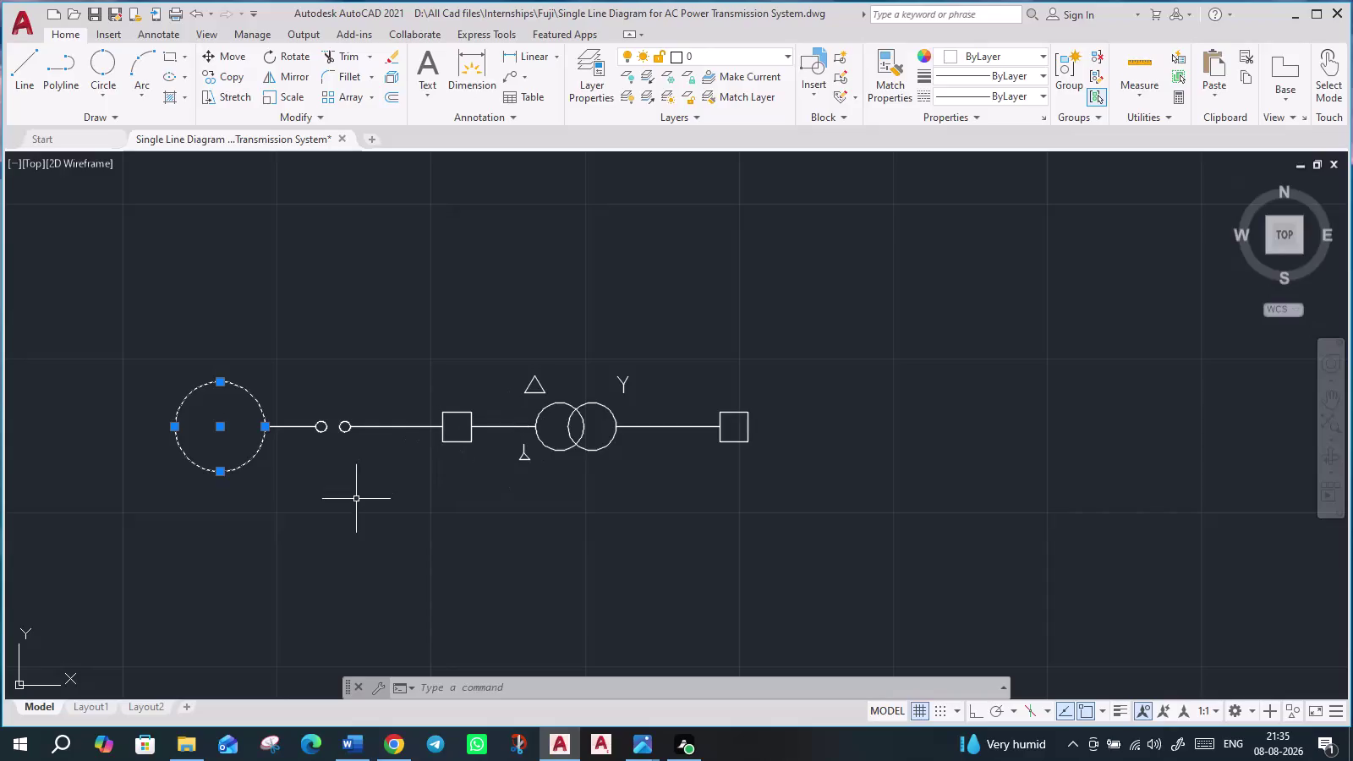
Pan the single line diagram slightly left and up to reframe it for drawing.
middle_drag(893, 586, 846, 583)
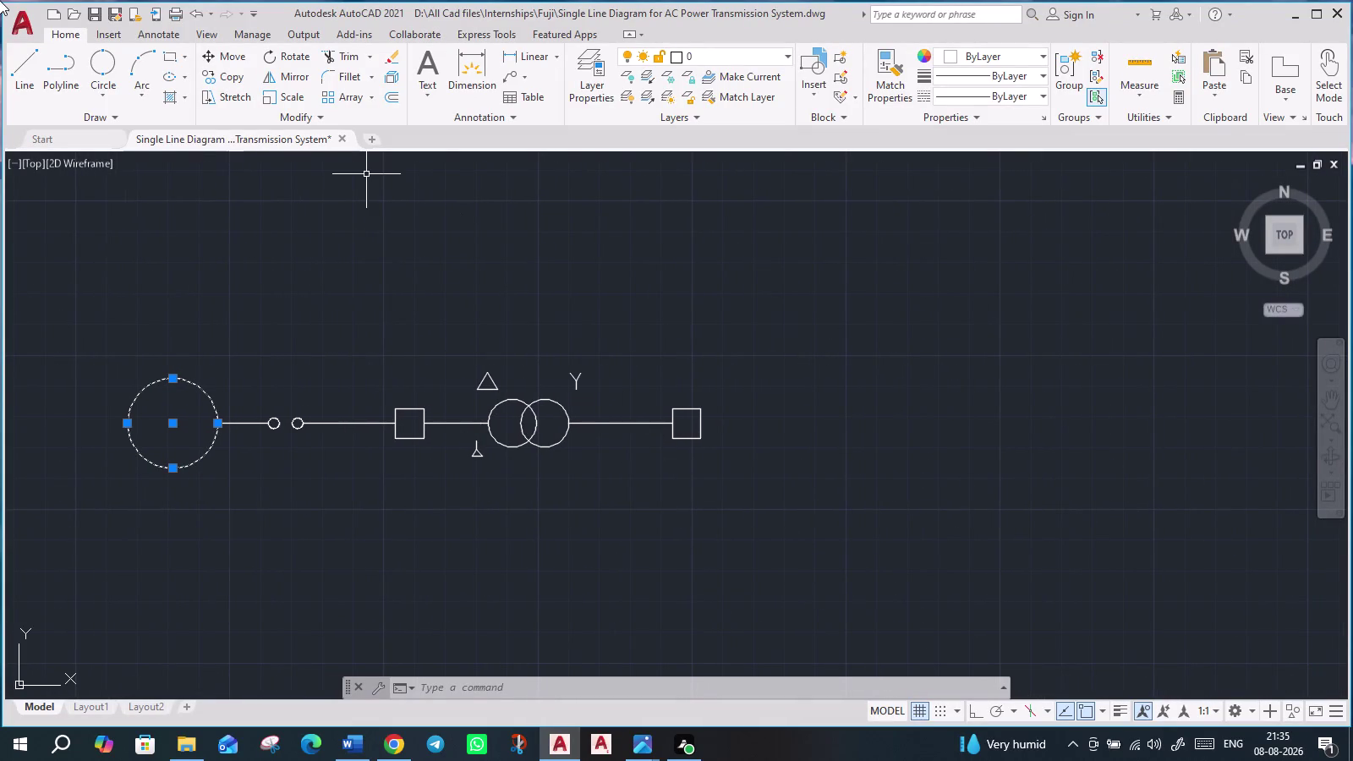
click(17, 77)
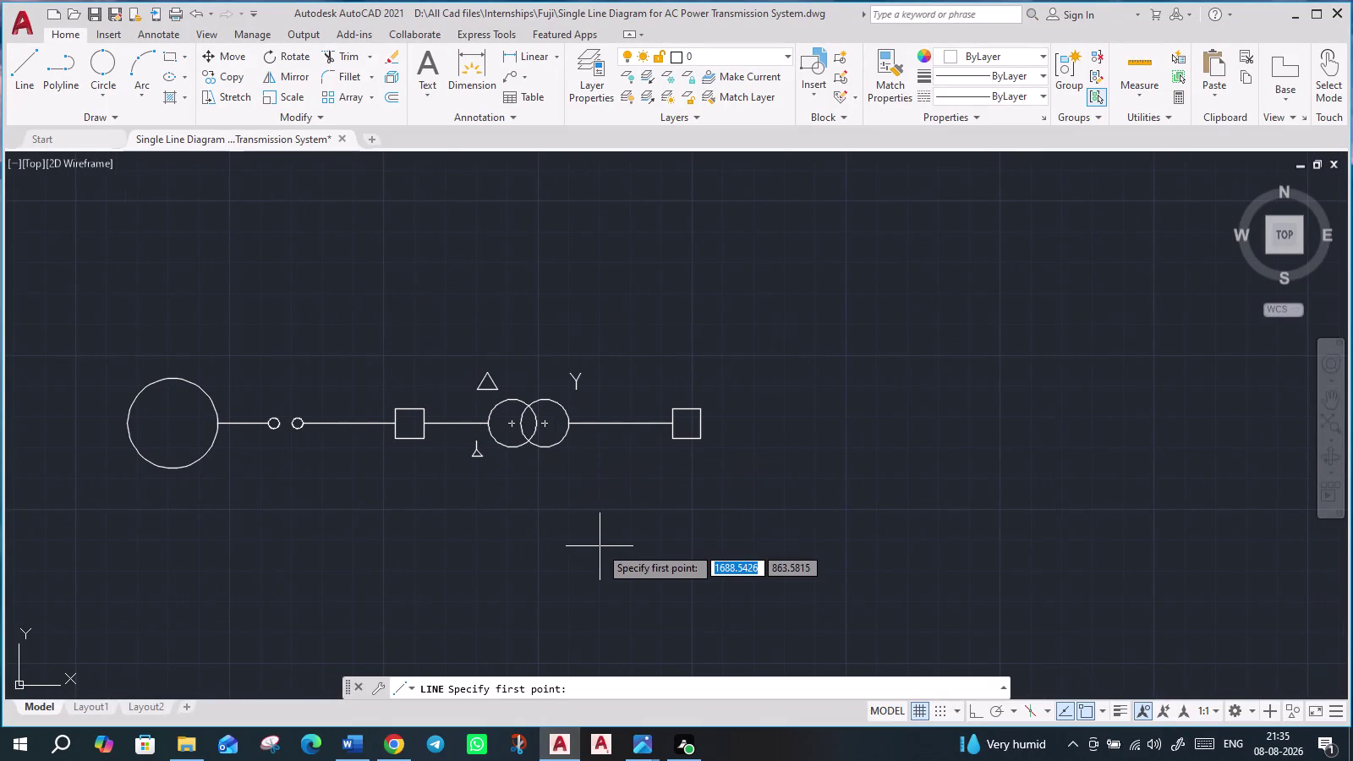
With Ortho on, draw a short vertical tap line down from the transformer's right-hand connector.
click(619, 423)
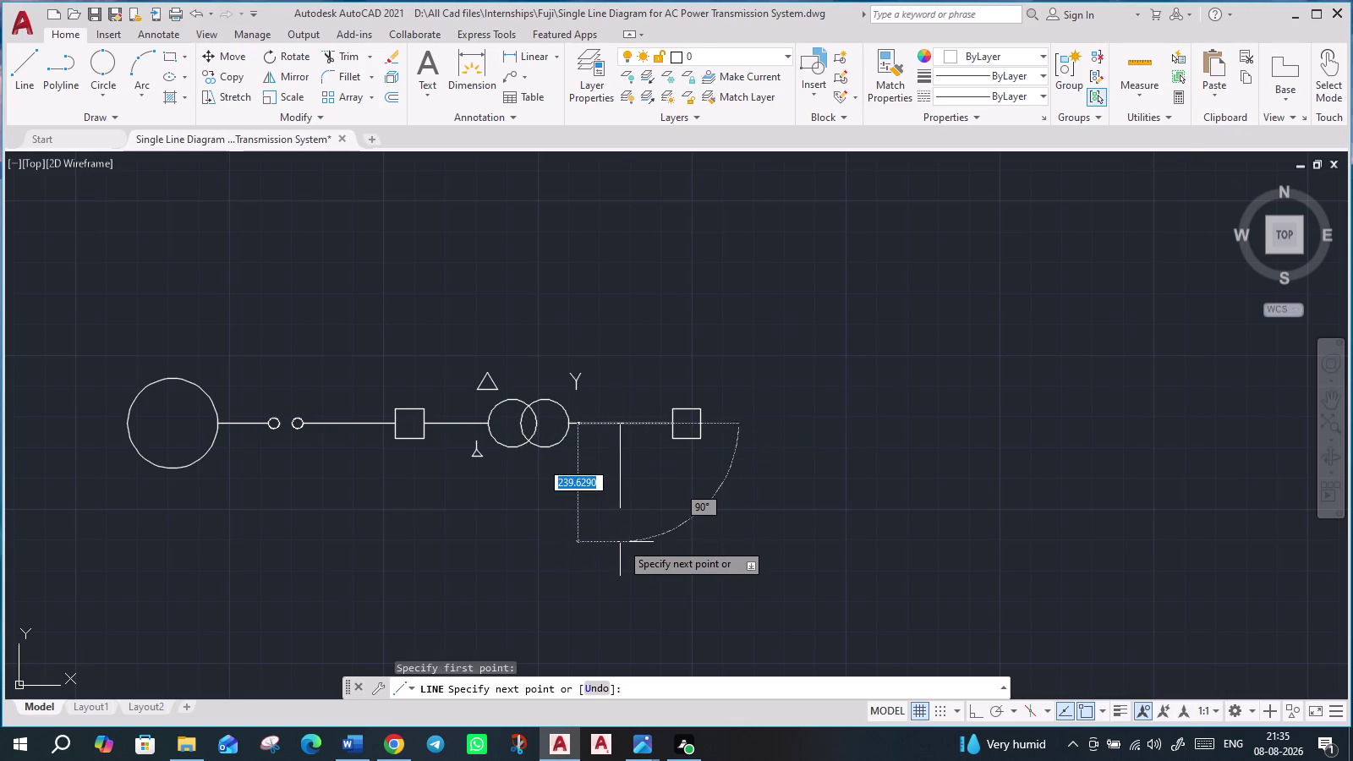
key(F8)
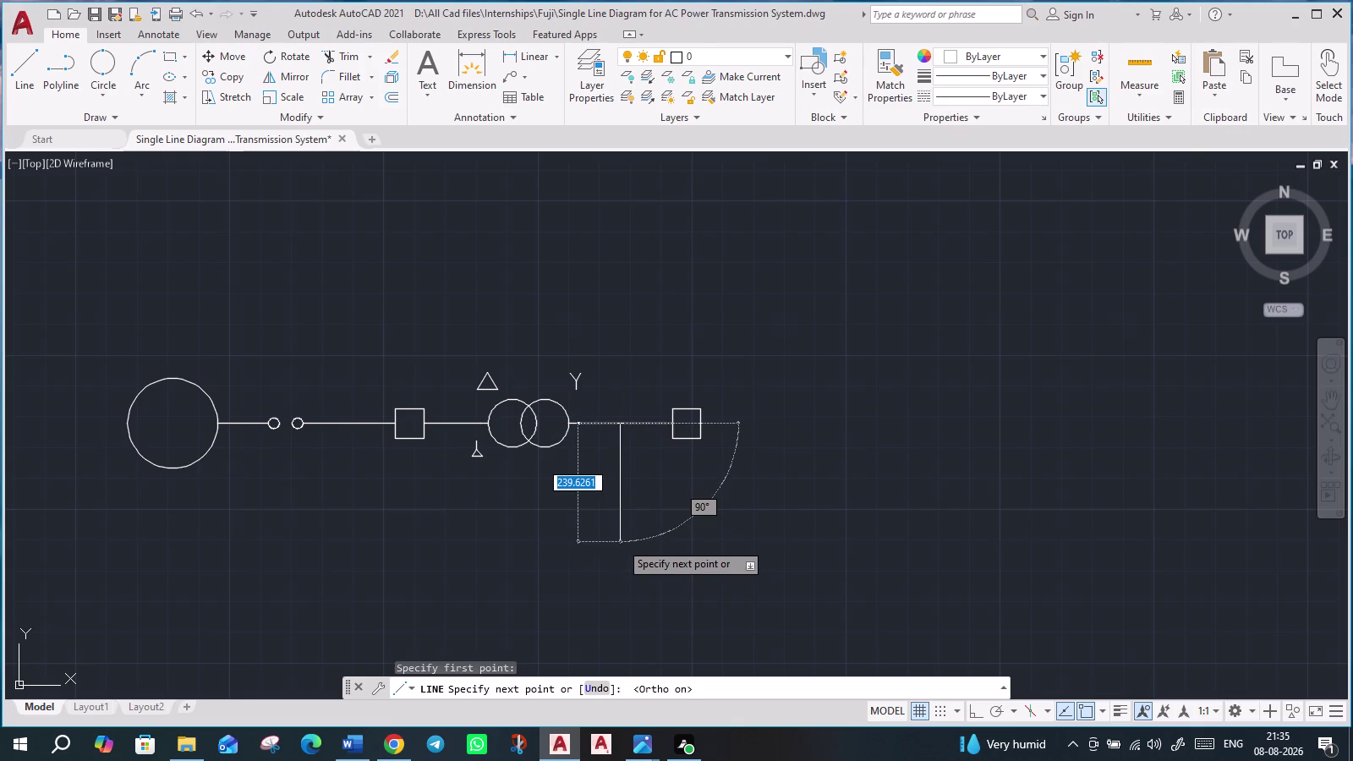
click(621, 476)
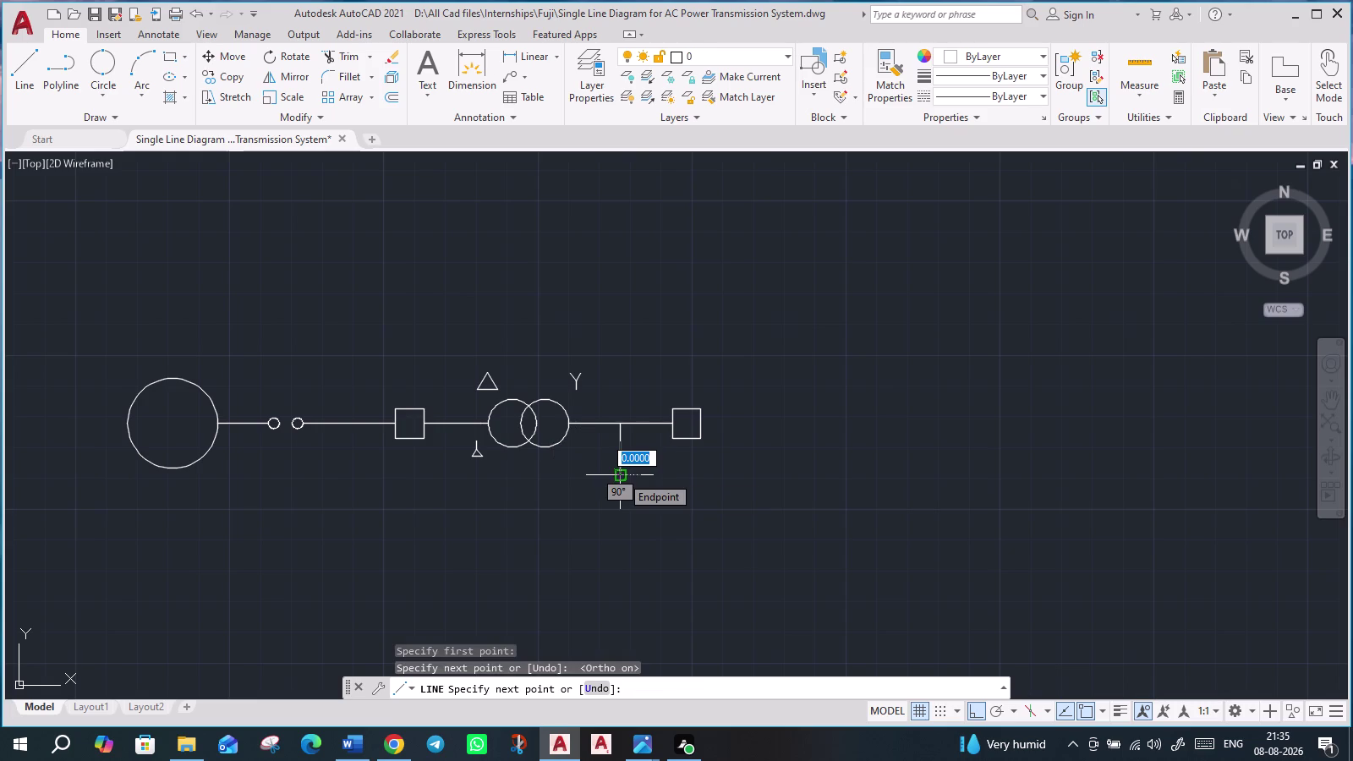
key(Escape)
key(l)
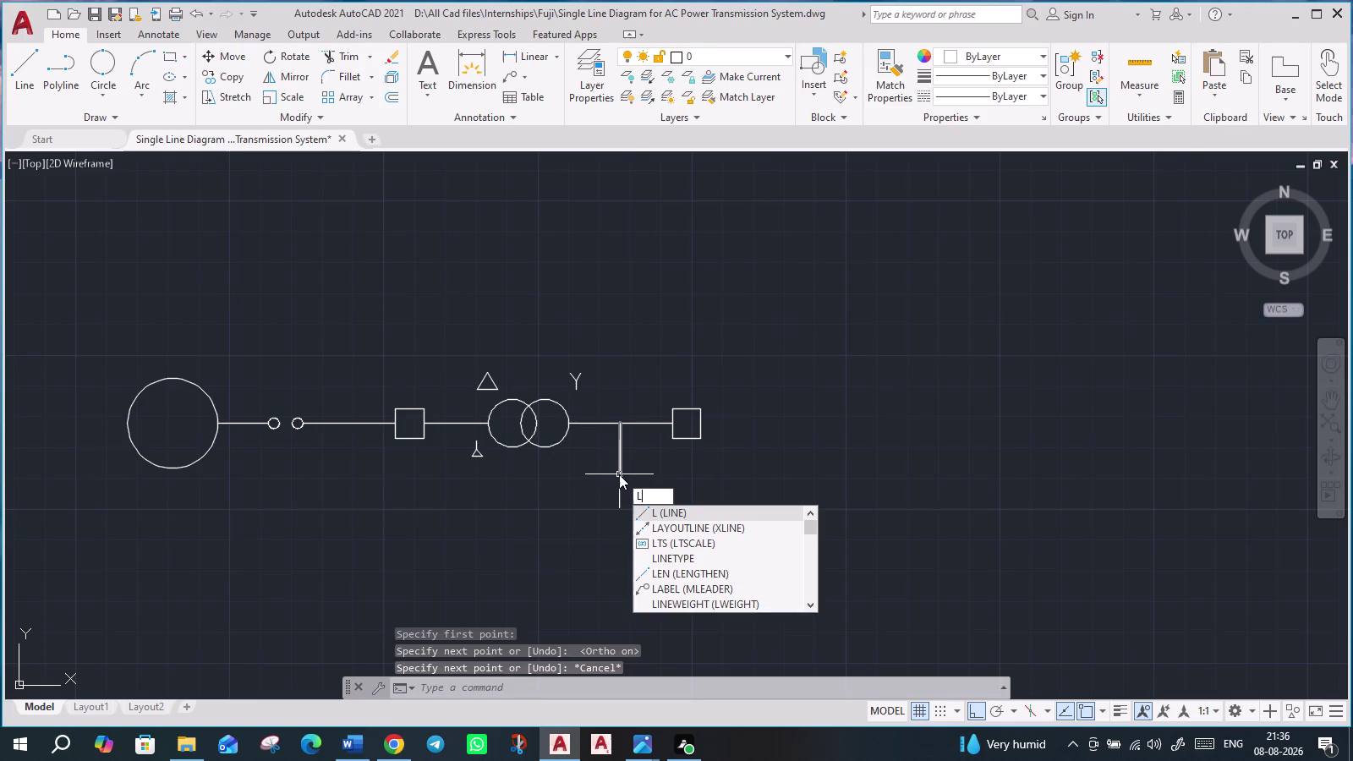
key(Return)
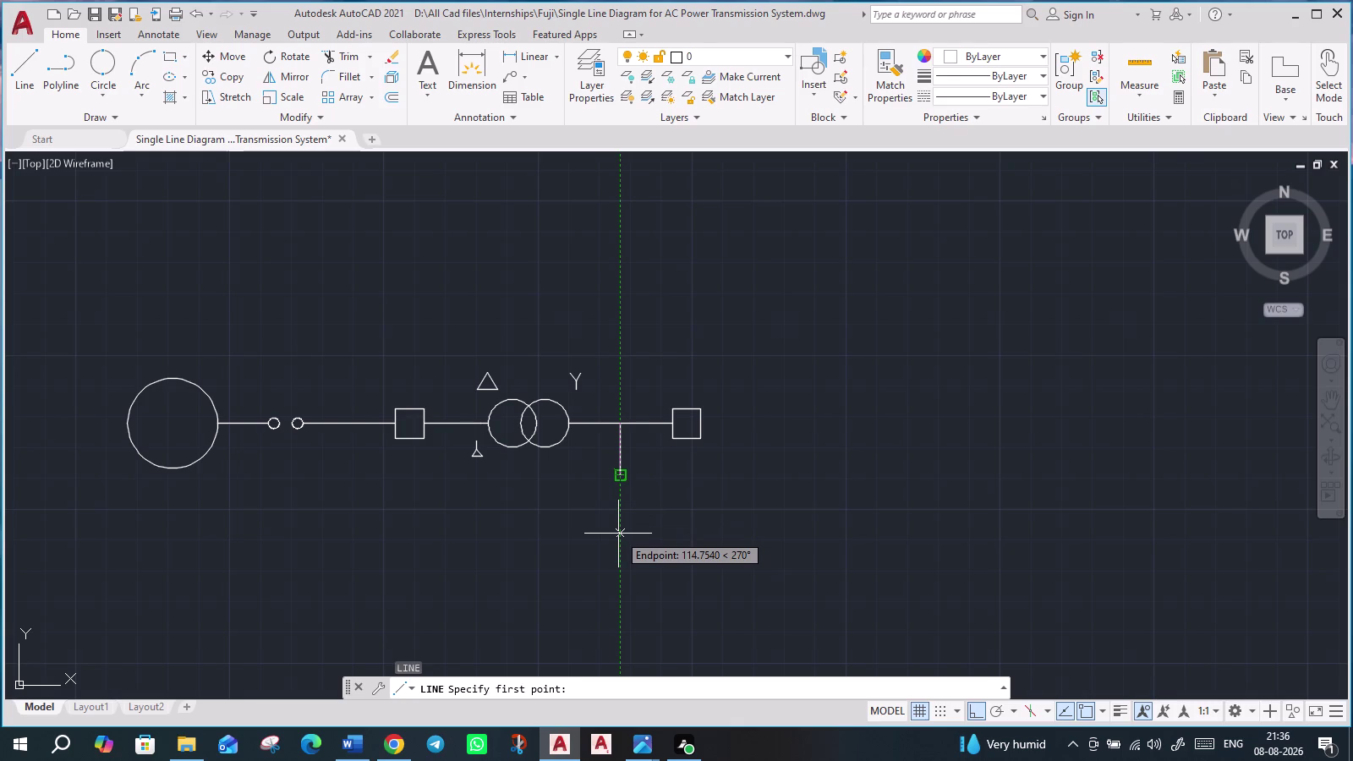
Draw a short downward line segment below the tap line, leaving a small gap.
click(619, 533)
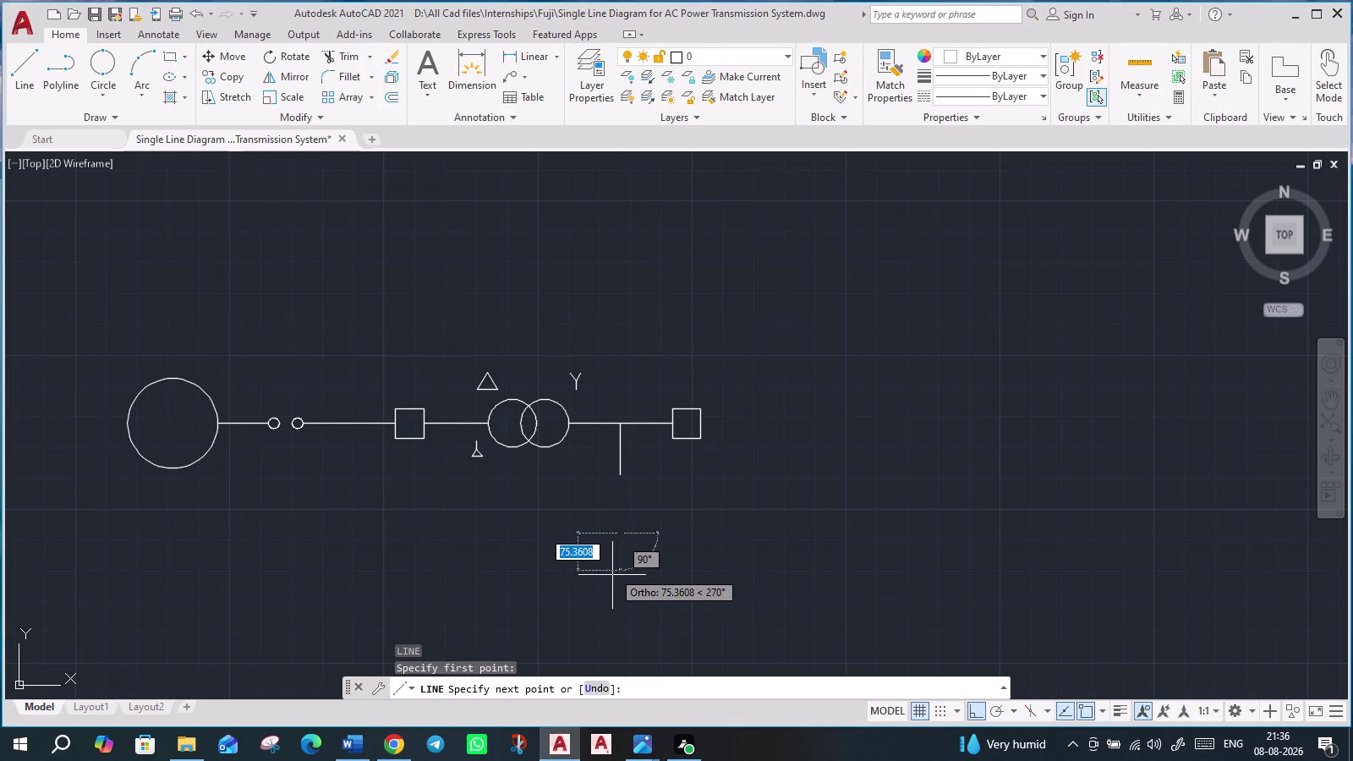
click(611, 580)
key(Escape)
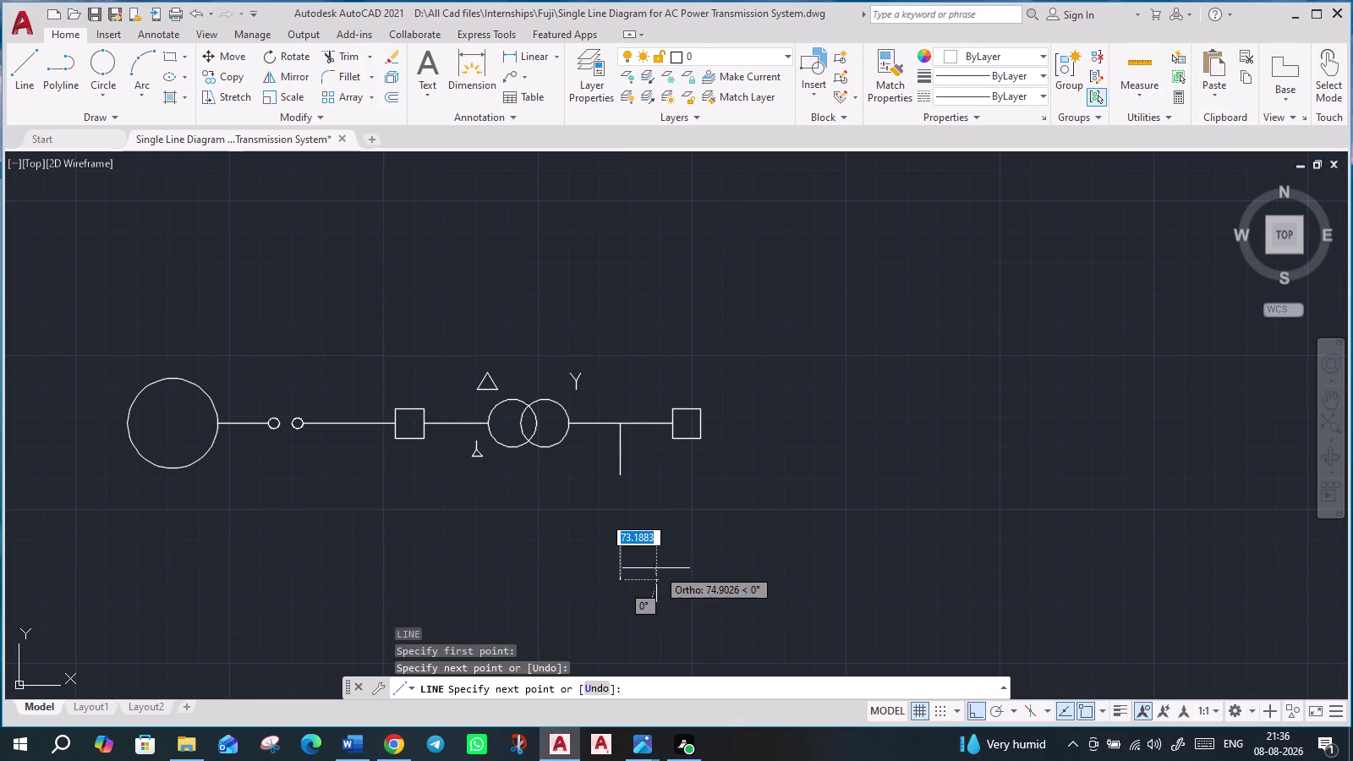